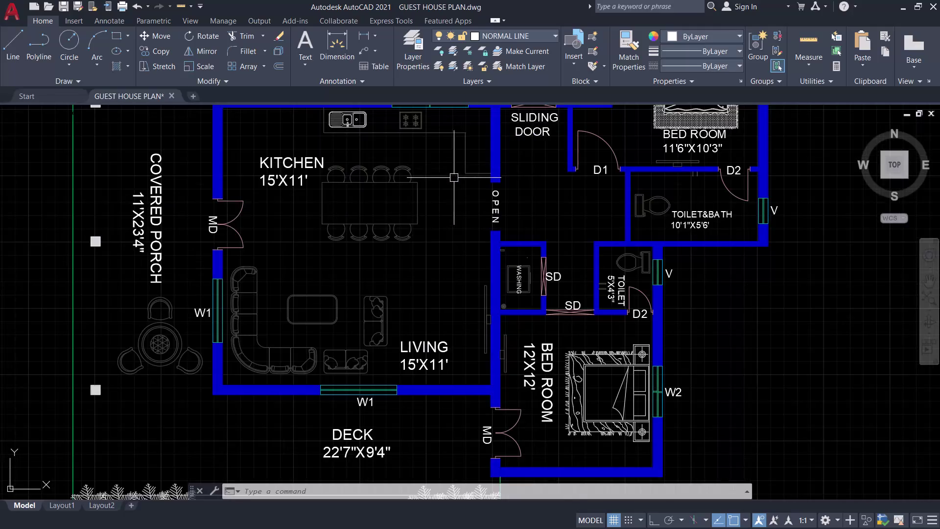
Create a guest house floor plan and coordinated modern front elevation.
Pan and zoom from the floor plan to the front elevation, framing its porch roof and base line.
middle_drag(454, 178, 540, 278)
middle_drag(505, 307, 524, 272)
scroll(down, 3)
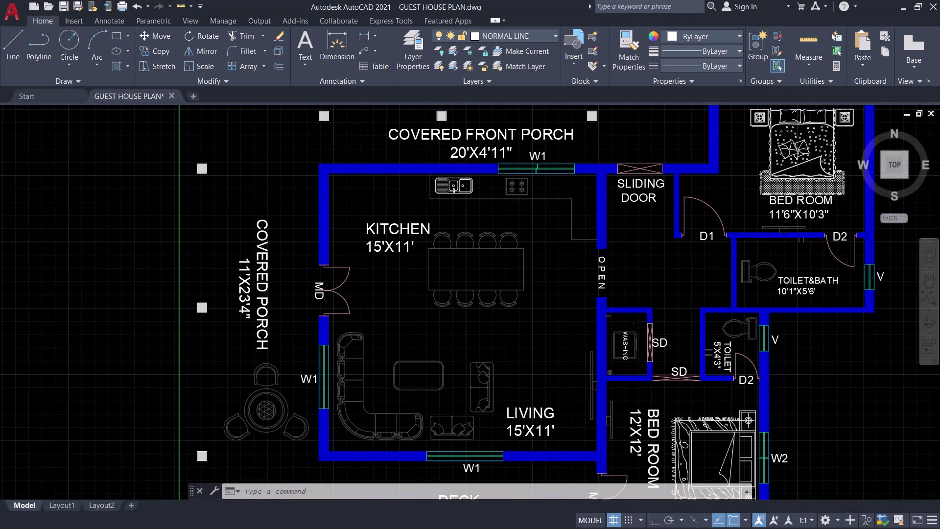
middle_drag(530, 301, 475, 398)
scroll(down, 3)
middle_drag(523, 209, 546, 374)
scroll(up, 3)
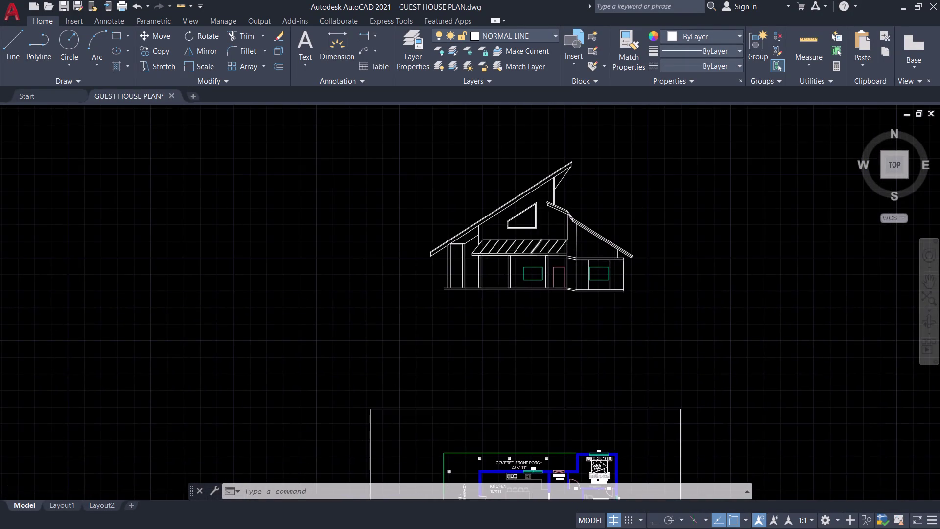
scroll(up, 3)
middle_drag(579, 172, 532, 252)
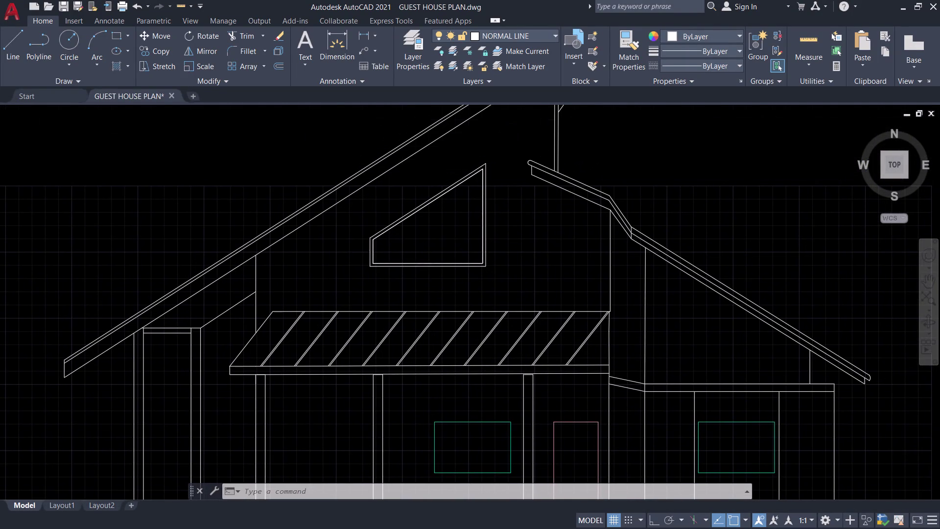
middle_drag(314, 279, 426, 228)
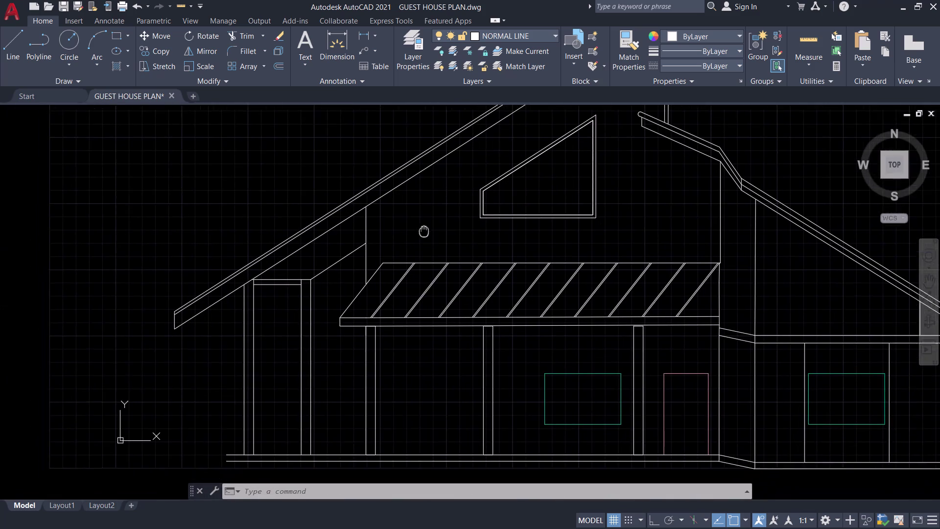
middle_drag(425, 228, 431, 220)
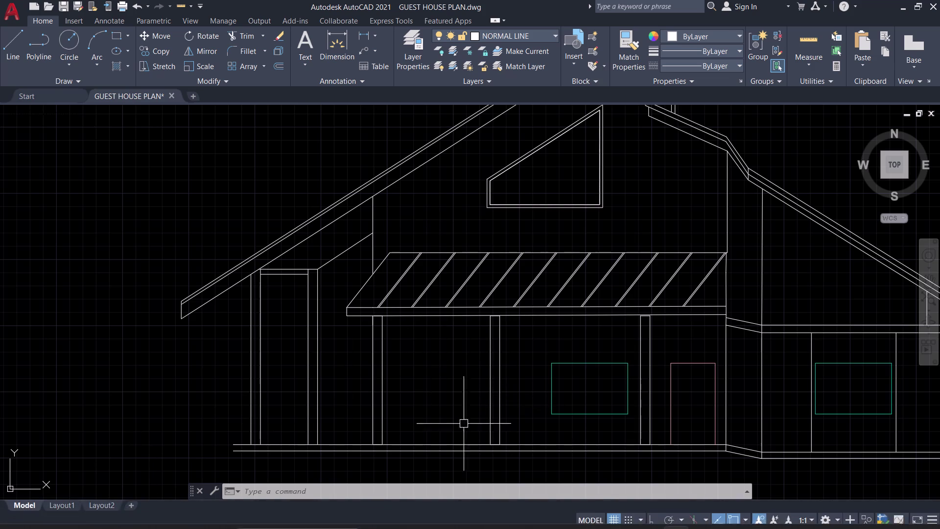